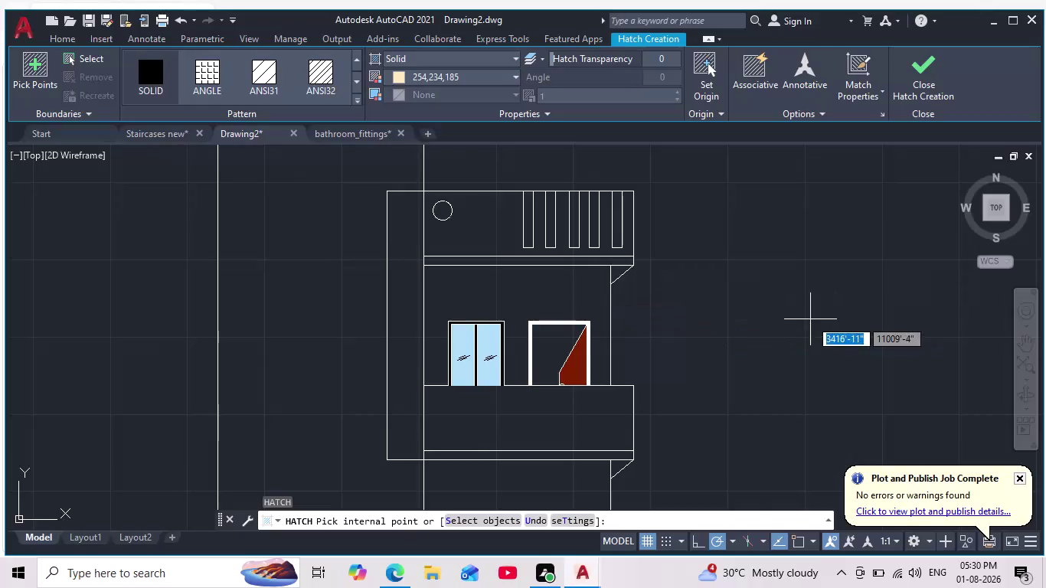
Fill the upper-storey wall panel with a solid cream (254,234,185) hatch.
scroll(down, 3)
middle_drag(705, 300, 700, 243)
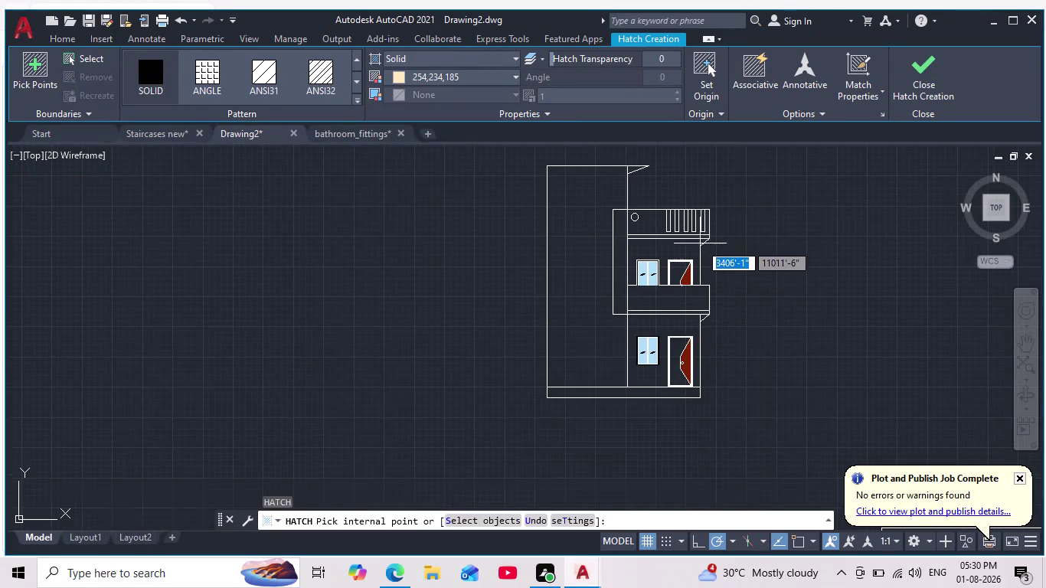
scroll(up, 3)
click(615, 221)
Fill the ground-floor wall panel with the same cream hatch and end the command.
scroll(down, 3)
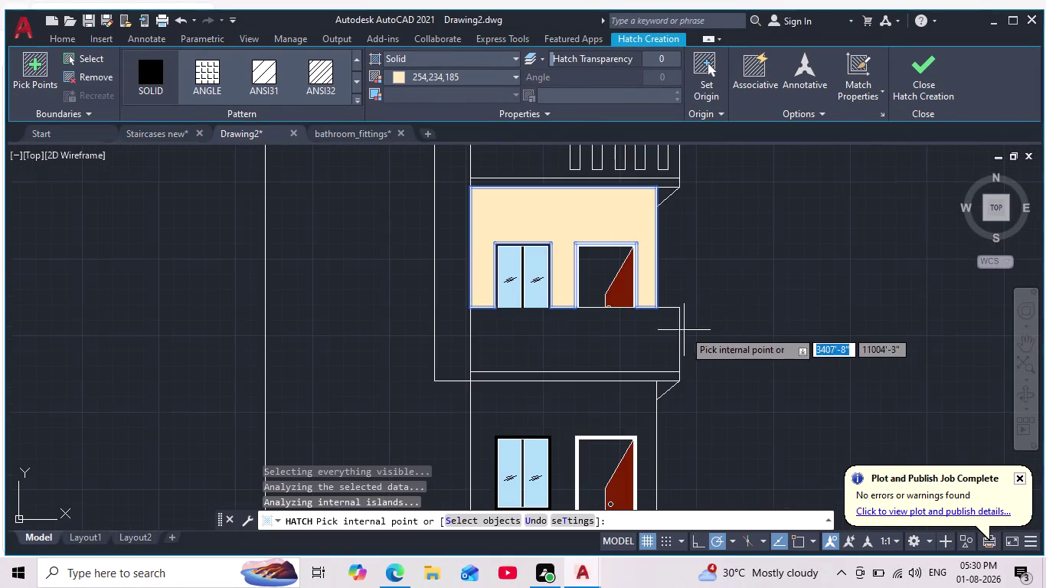
middle_drag(692, 325, 713, 255)
scroll(down, 3)
scroll(up, 3)
click(669, 303)
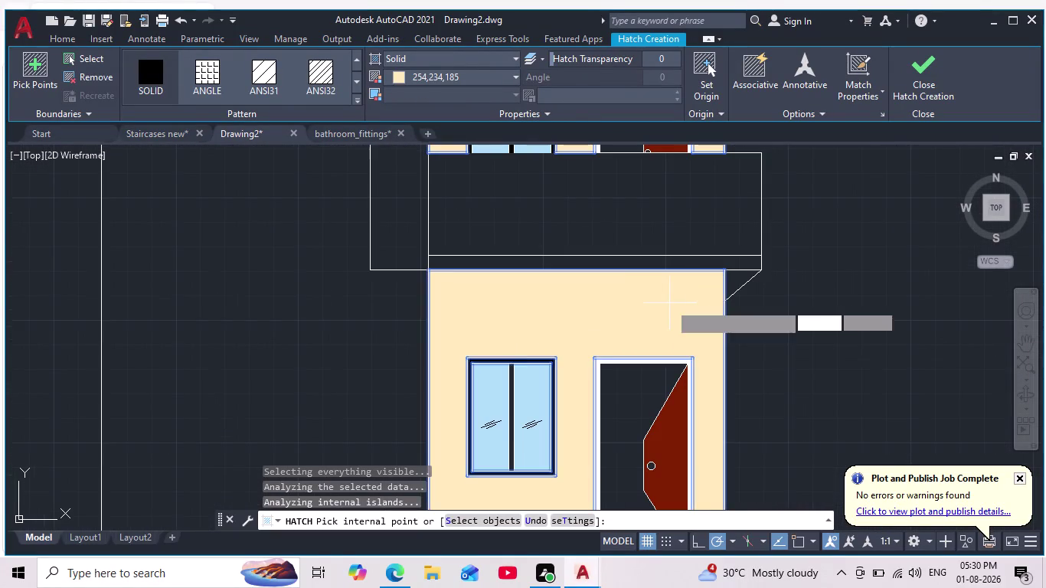
scroll(down, 3)
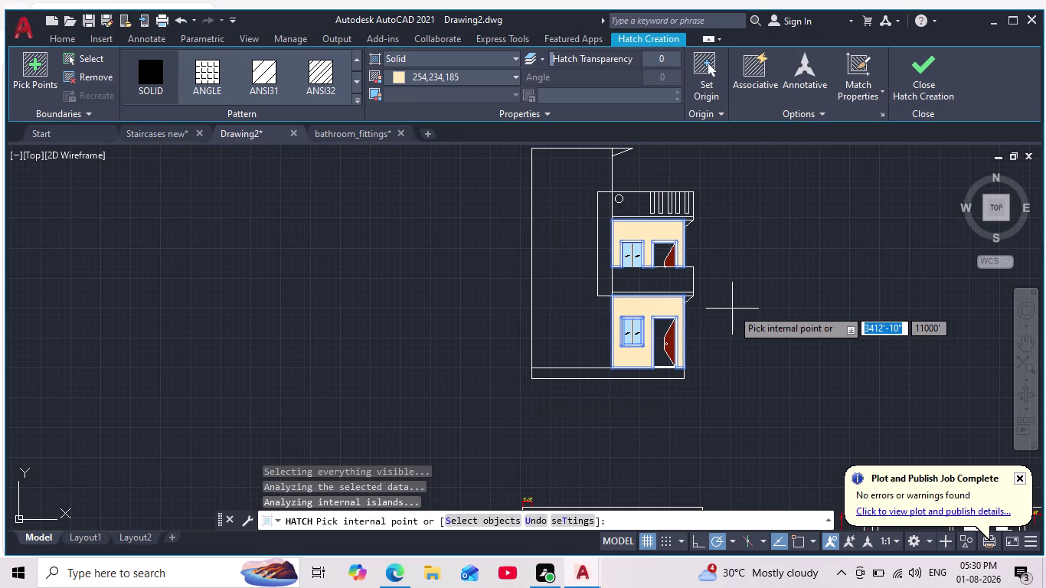
key(Escape)
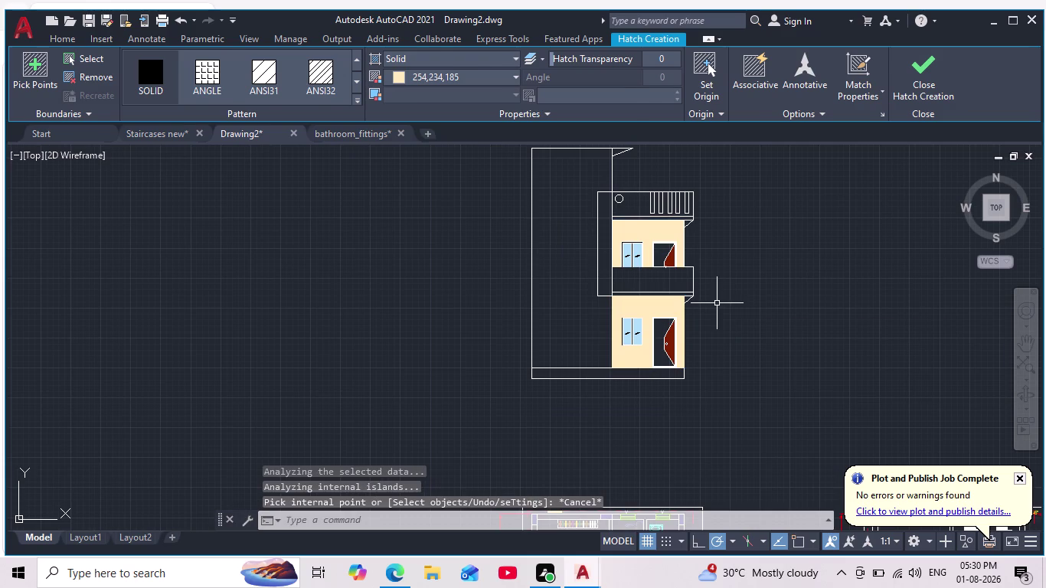
middle_drag(717, 303, 683, 350)
scroll(down, 3)
scroll(up, 3)
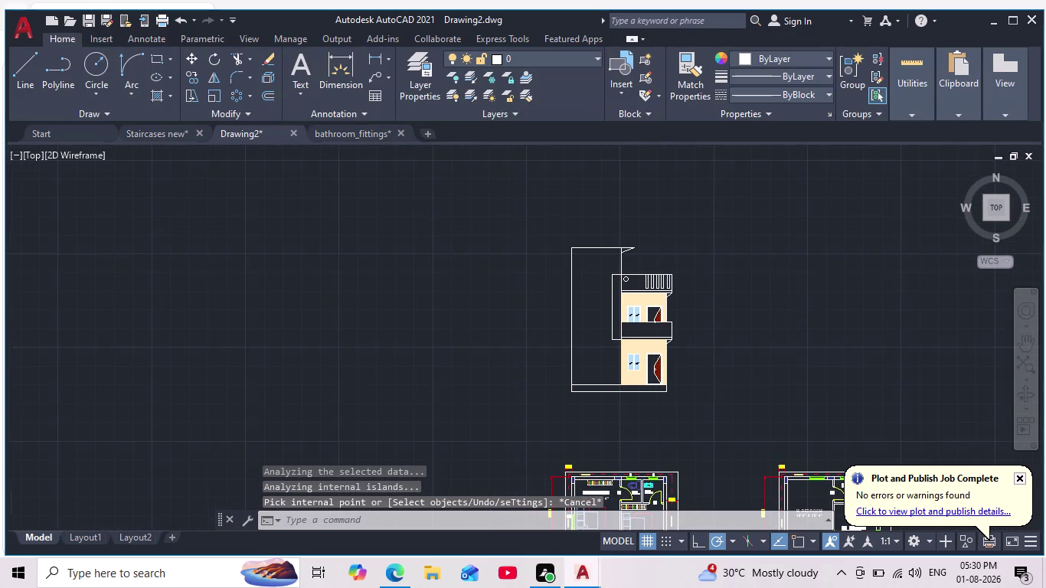